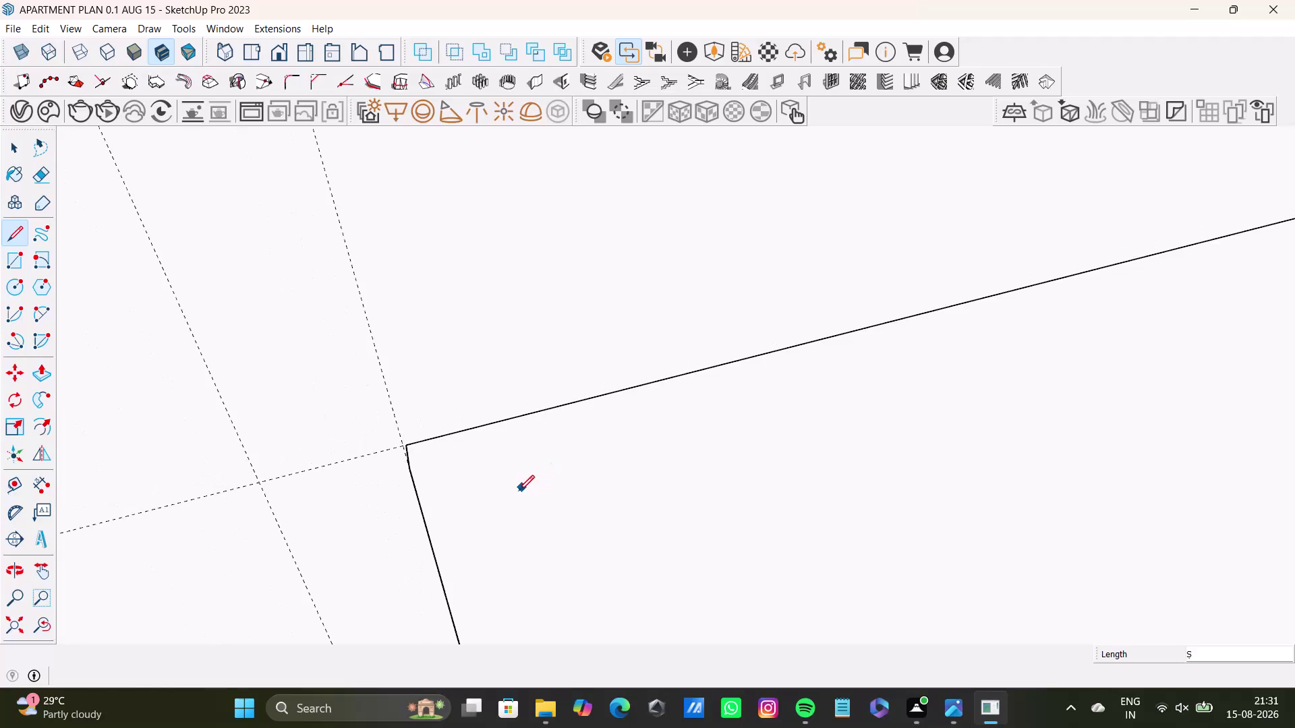
Undo recent edits, try a short edge along the guide line, then cancel it.
key(ctrl+z)
key(ctrl+z)
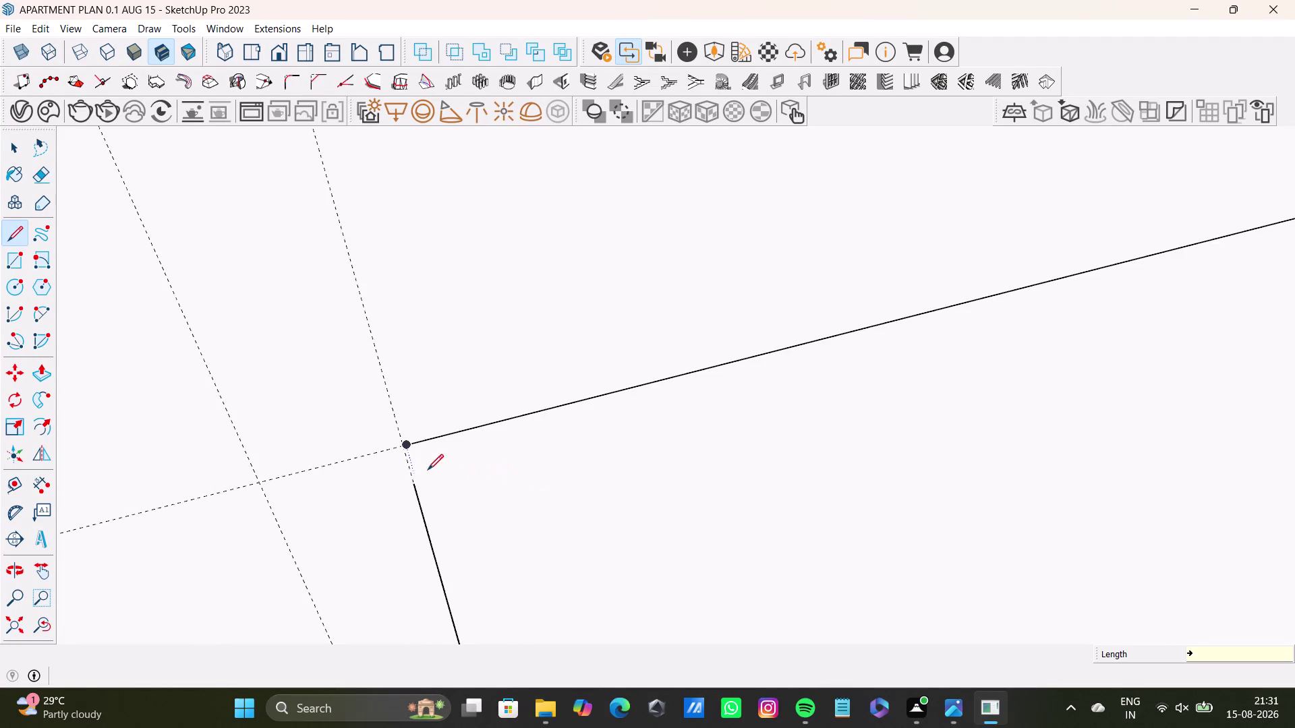
scroll(up, 3)
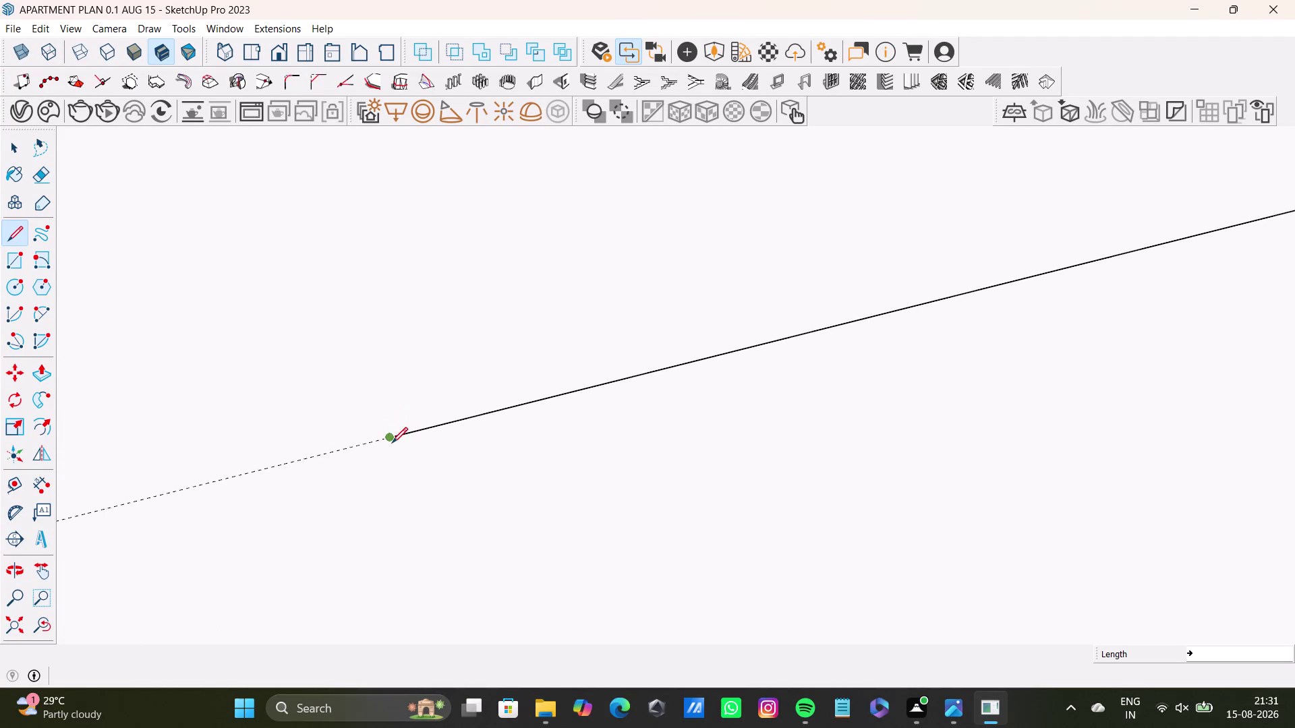
drag(387, 436, 346, 434)
scroll(down, 3)
middle_drag(189, 473, 445, 444)
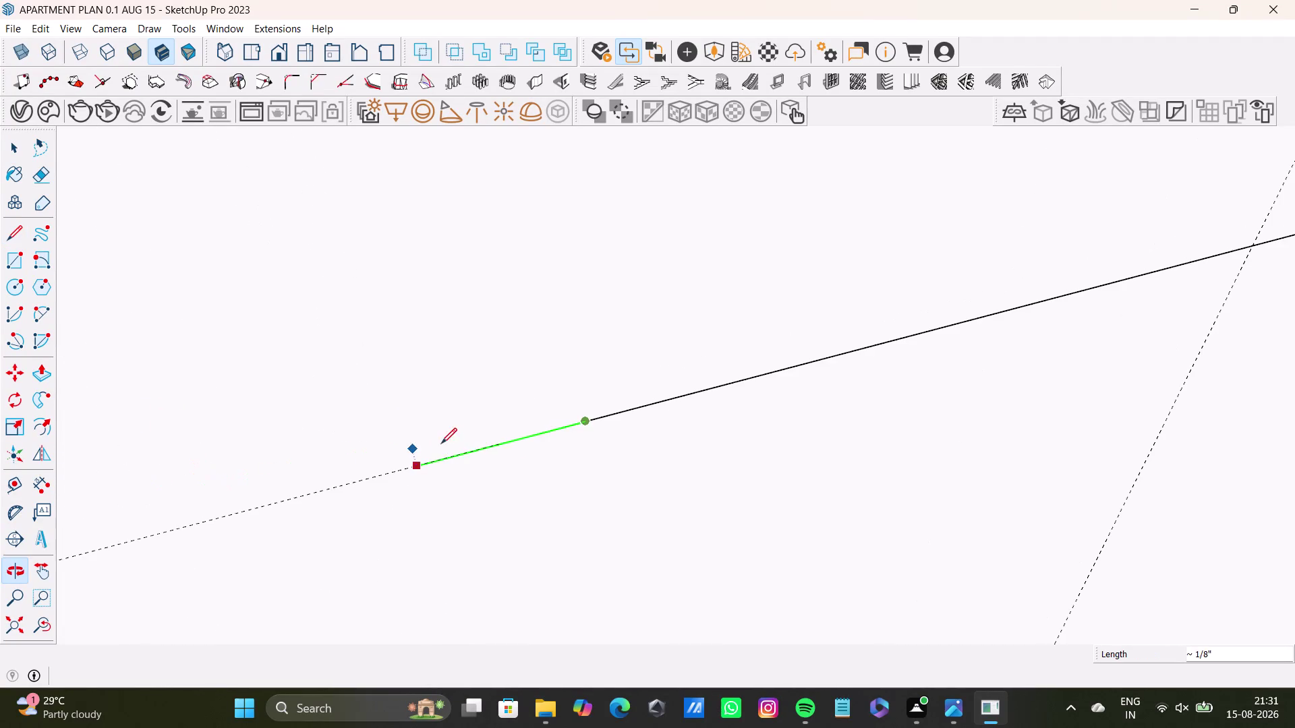
scroll(down, 3)
middle_drag(319, 496, 574, 447)
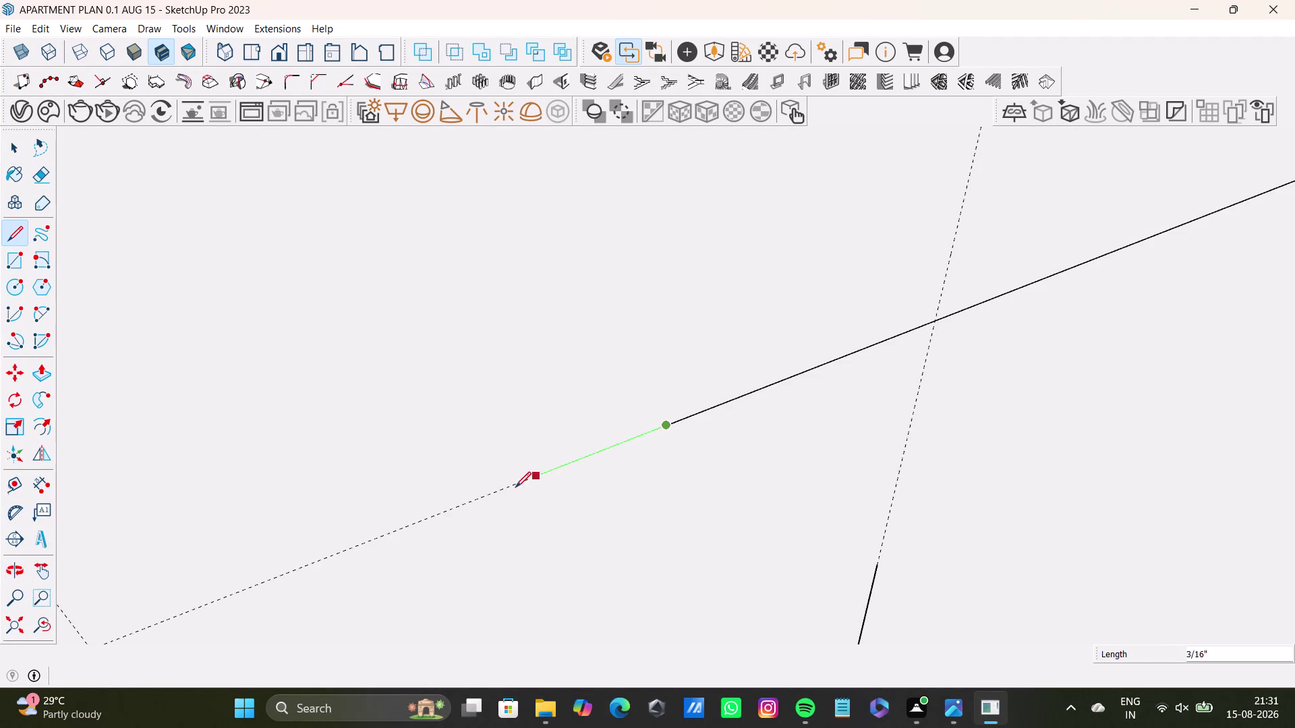
scroll(down, 3)
scroll(down, 3)
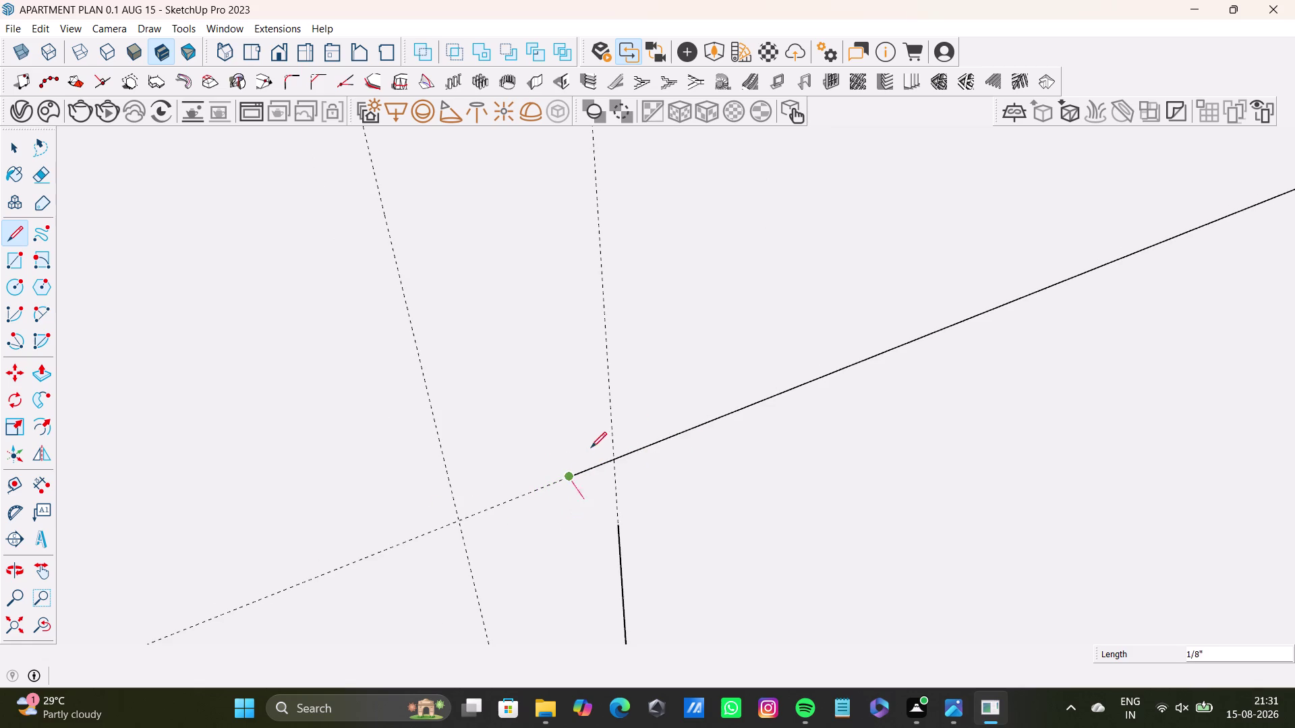
key(ctrl+z)
scroll(up, 3)
scroll(down, 3)
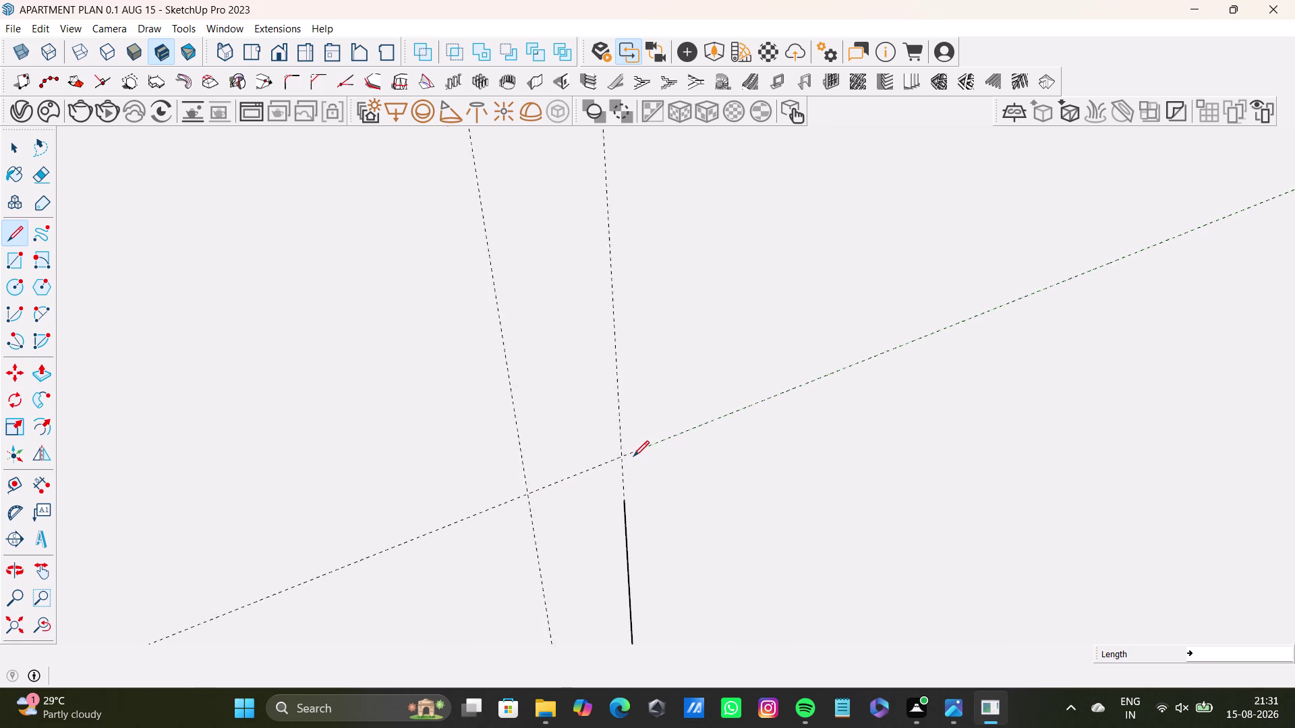
scroll(down, 3)
scroll(up, 3)
scroll(down, 3)
middle_drag(637, 456, 479, 465)
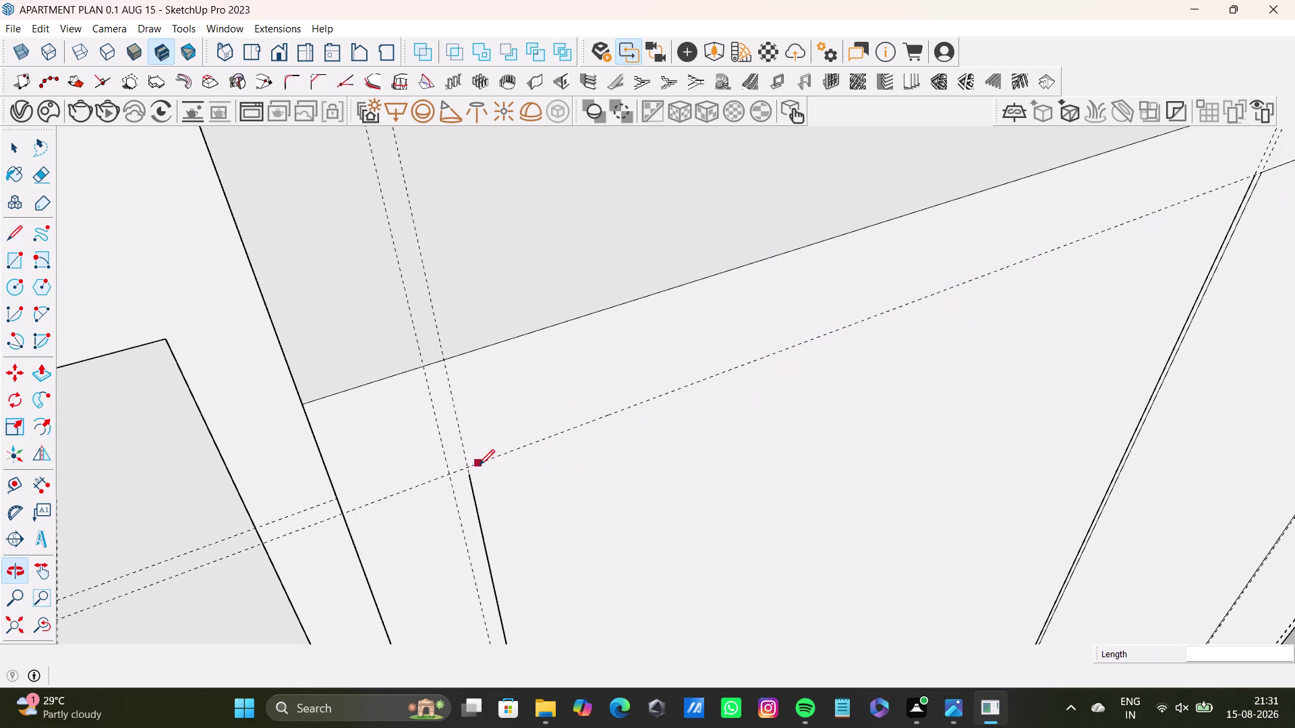
Draw an edge from the door corner to the far guide intersection.
key(l)
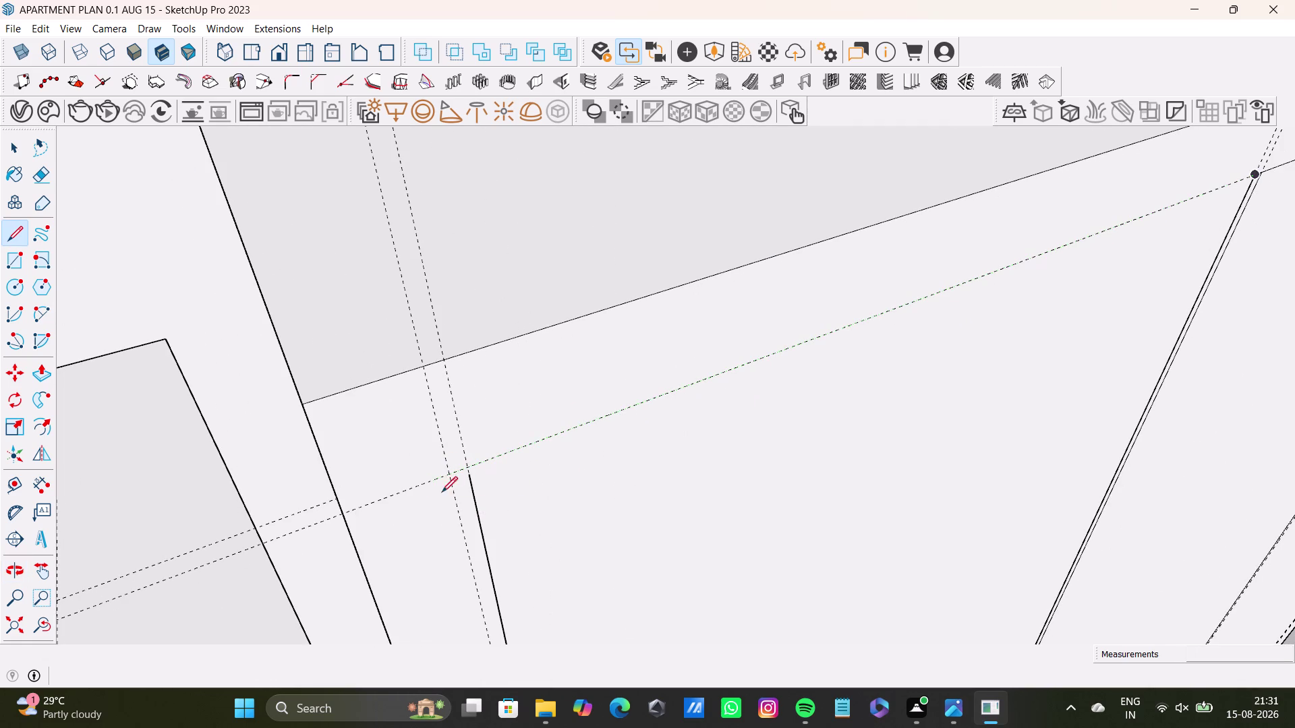
scroll(up, 3)
scroll(up, 3)
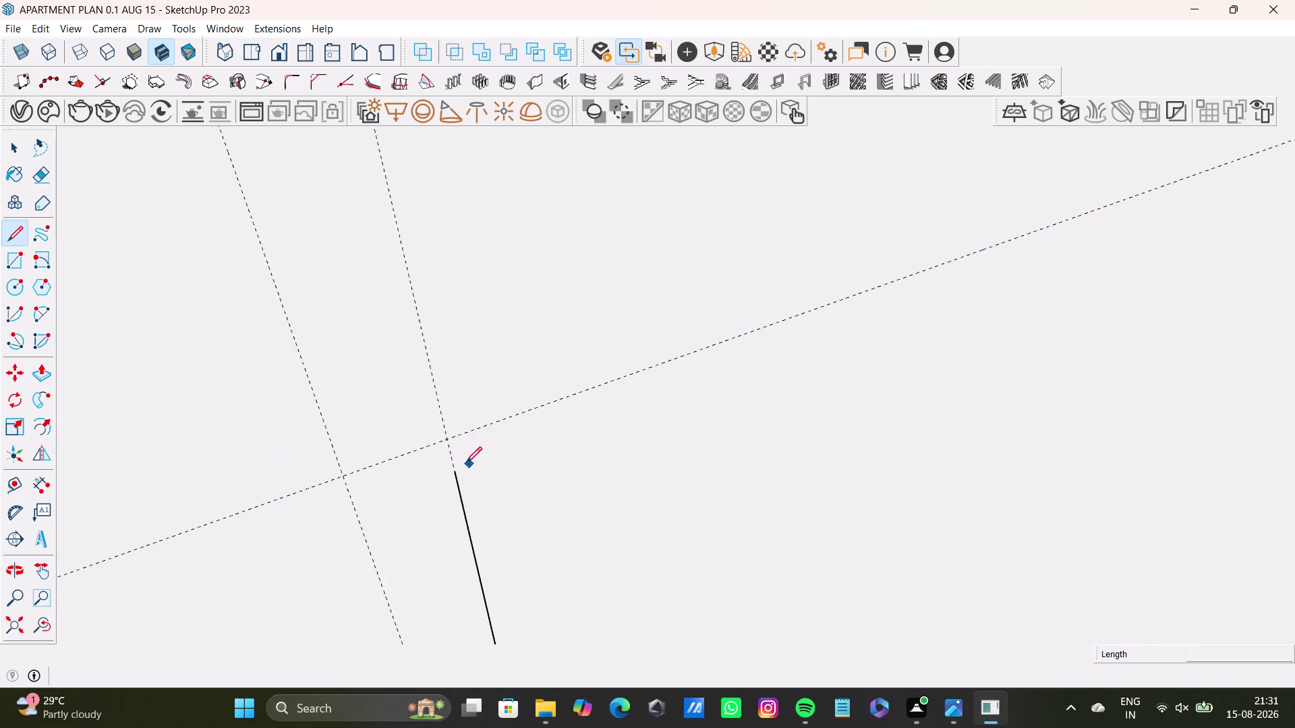
scroll(up, 3)
scroll(up, 3)
click(452, 474)
click(432, 410)
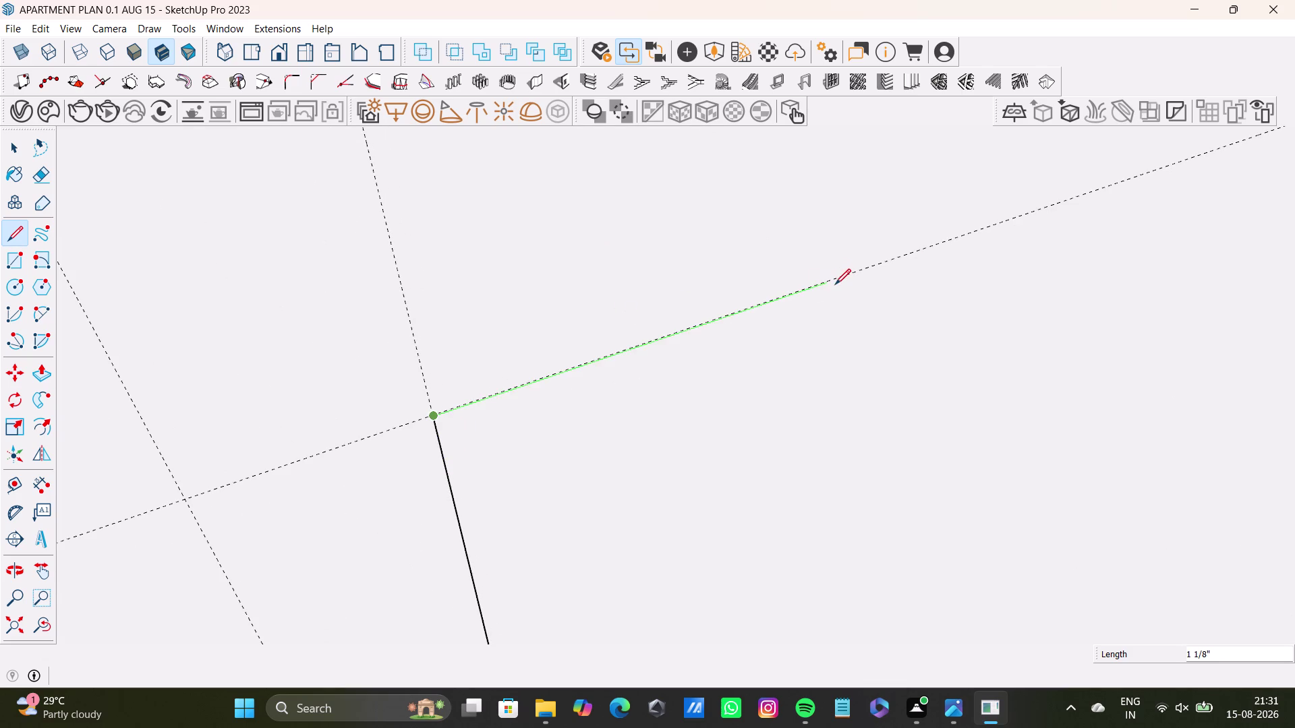
scroll(down, 3)
middle_drag(829, 294, 168, 577)
scroll(down, 3)
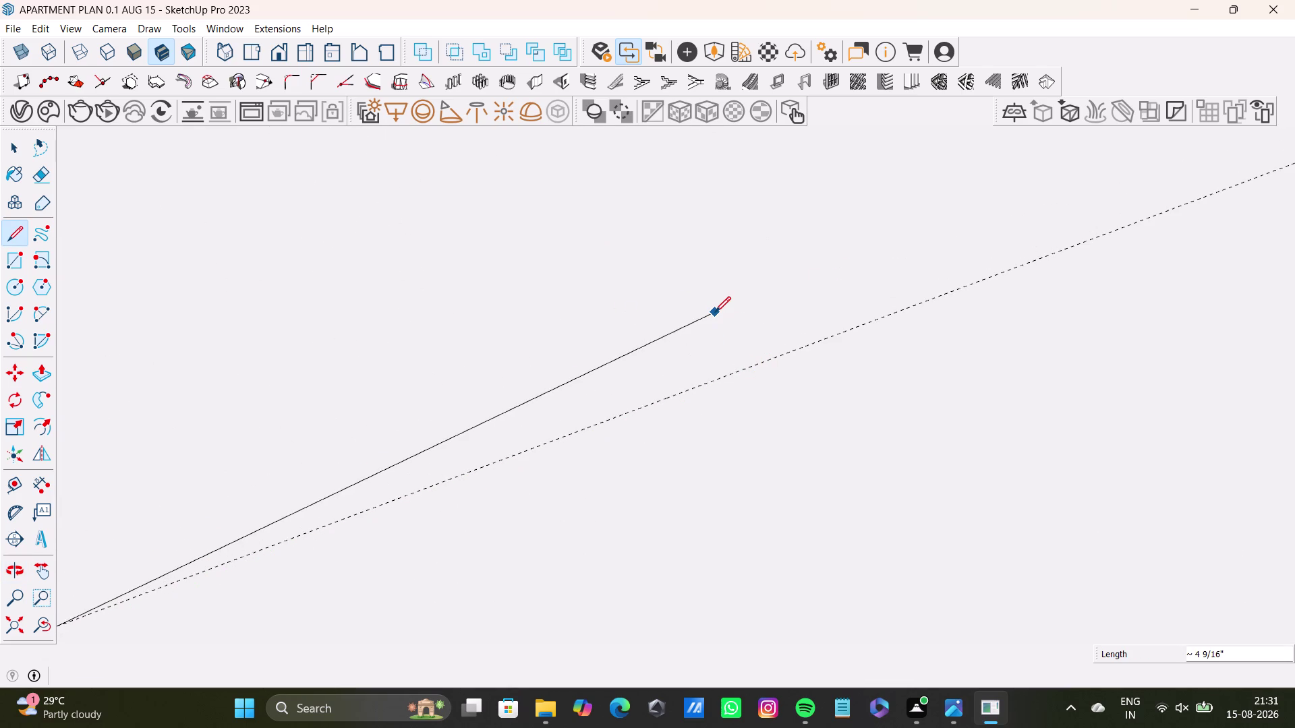
scroll(down, 3)
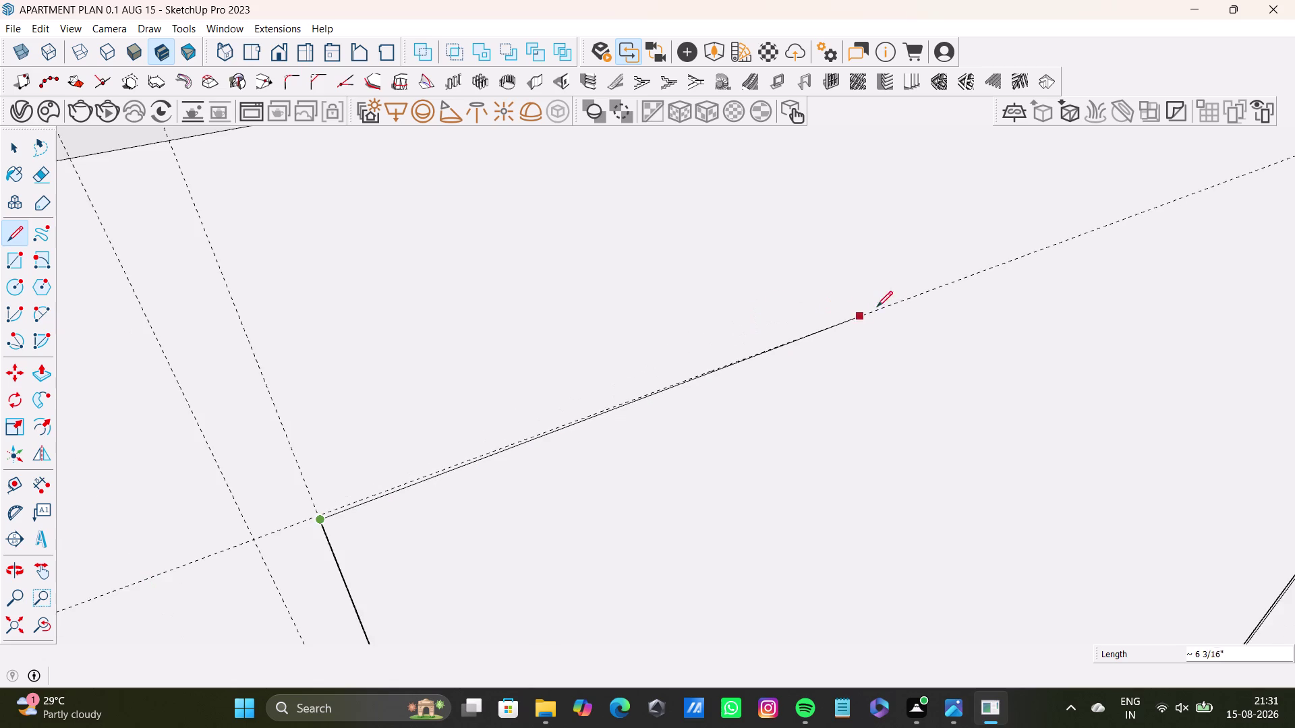
middle_drag(900, 297, 430, 471)
scroll(down, 3)
middle_drag(952, 277, 515, 429)
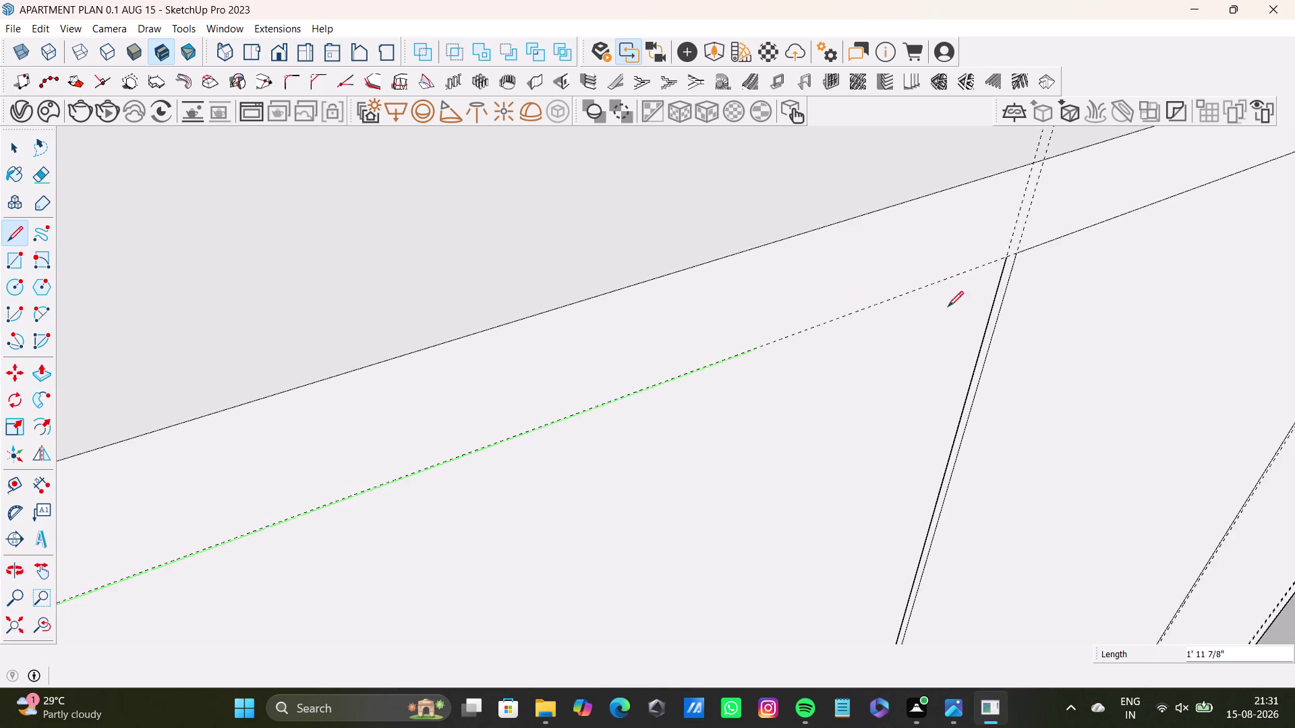
scroll(up, 3)
click(1015, 245)
key(space)
Orbit and pan out to see the whole wardrobe front and panel tops.
scroll(down, 3)
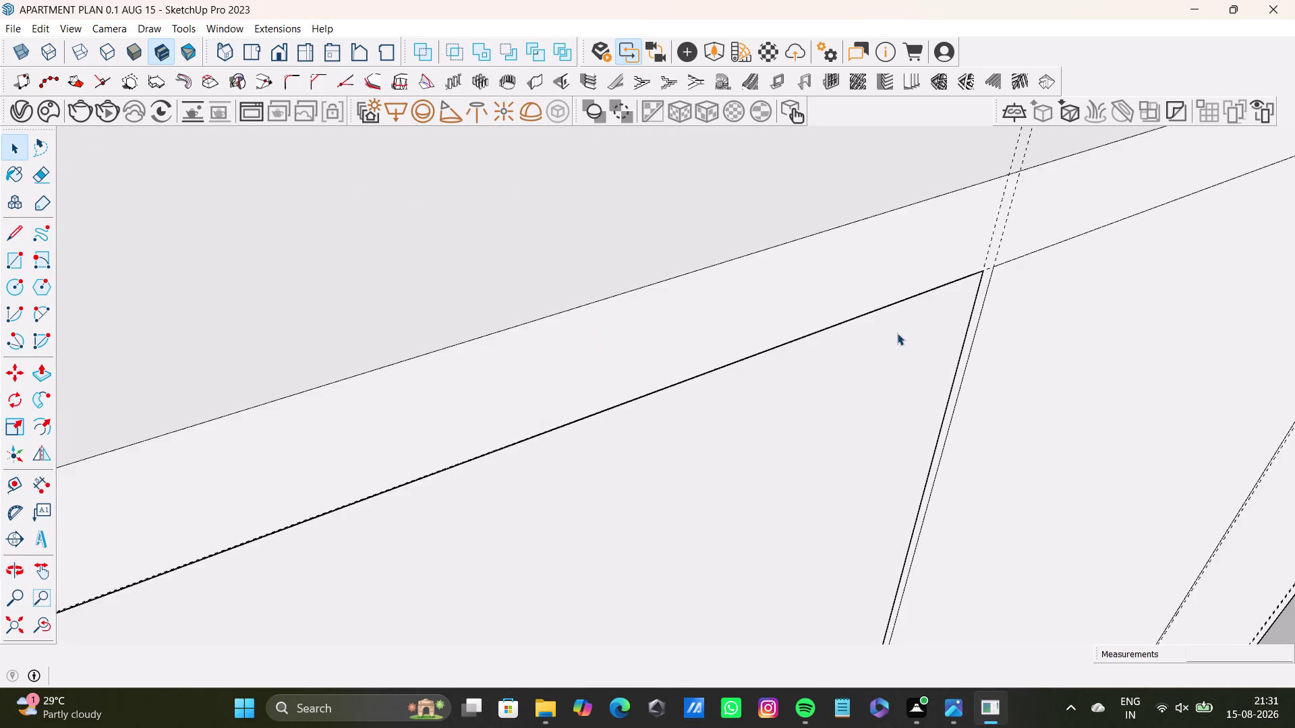
scroll(down, 3)
middle_drag(918, 361, 978, 244)
middle_drag(963, 272, 862, 292)
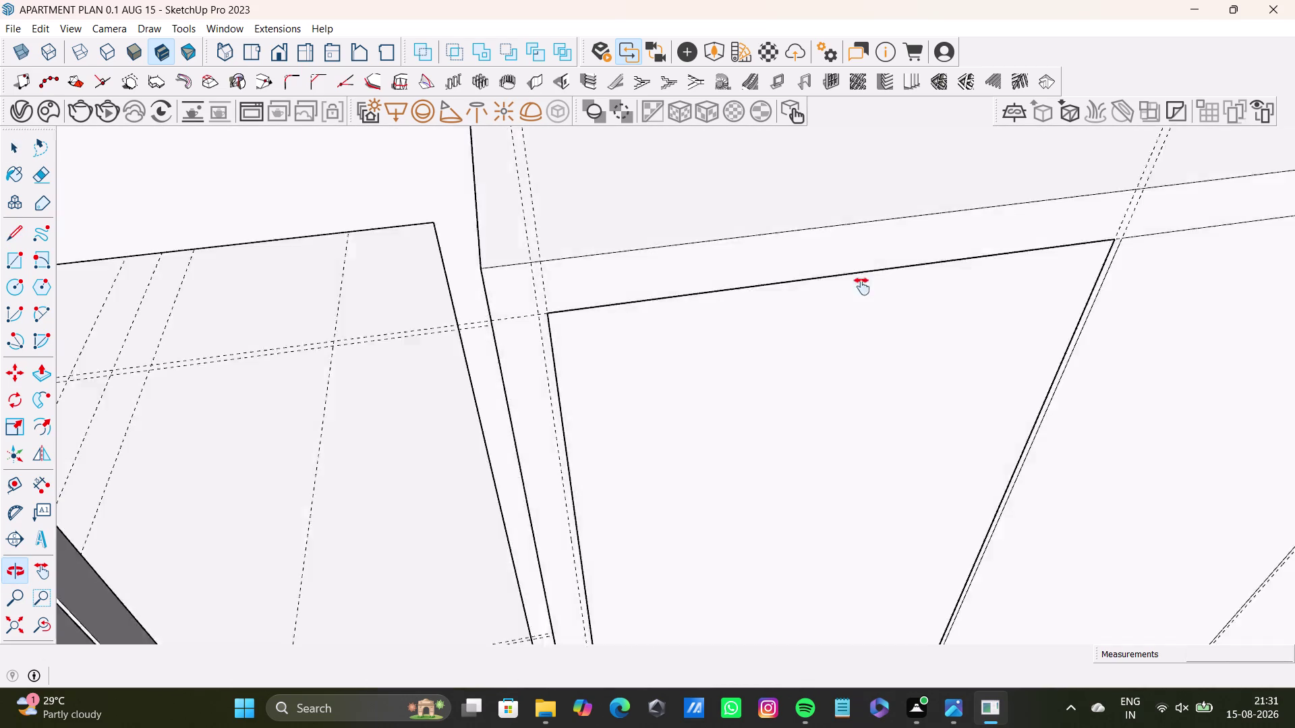
middle_drag(861, 292, 710, 259)
scroll(down, 3)
middle_drag(818, 275, 479, 316)
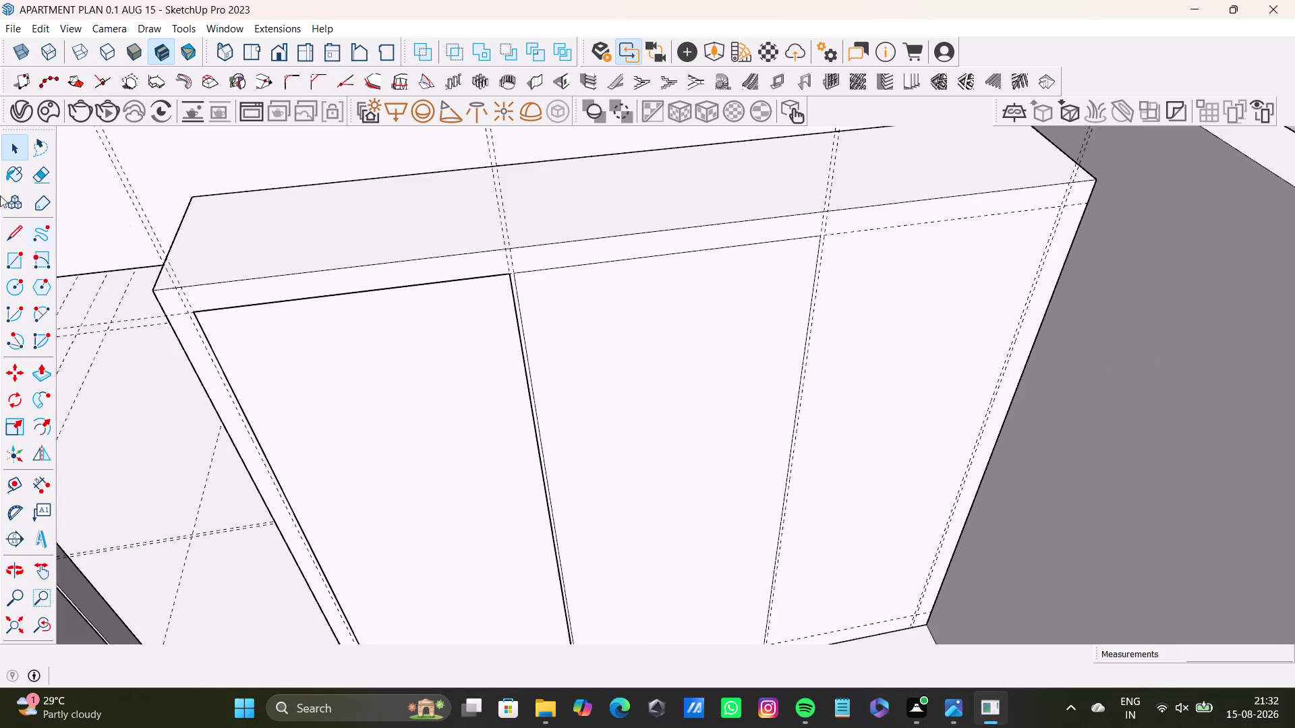
click(12, 263)
scroll(up, 3)
middle_drag(932, 309, 810, 317)
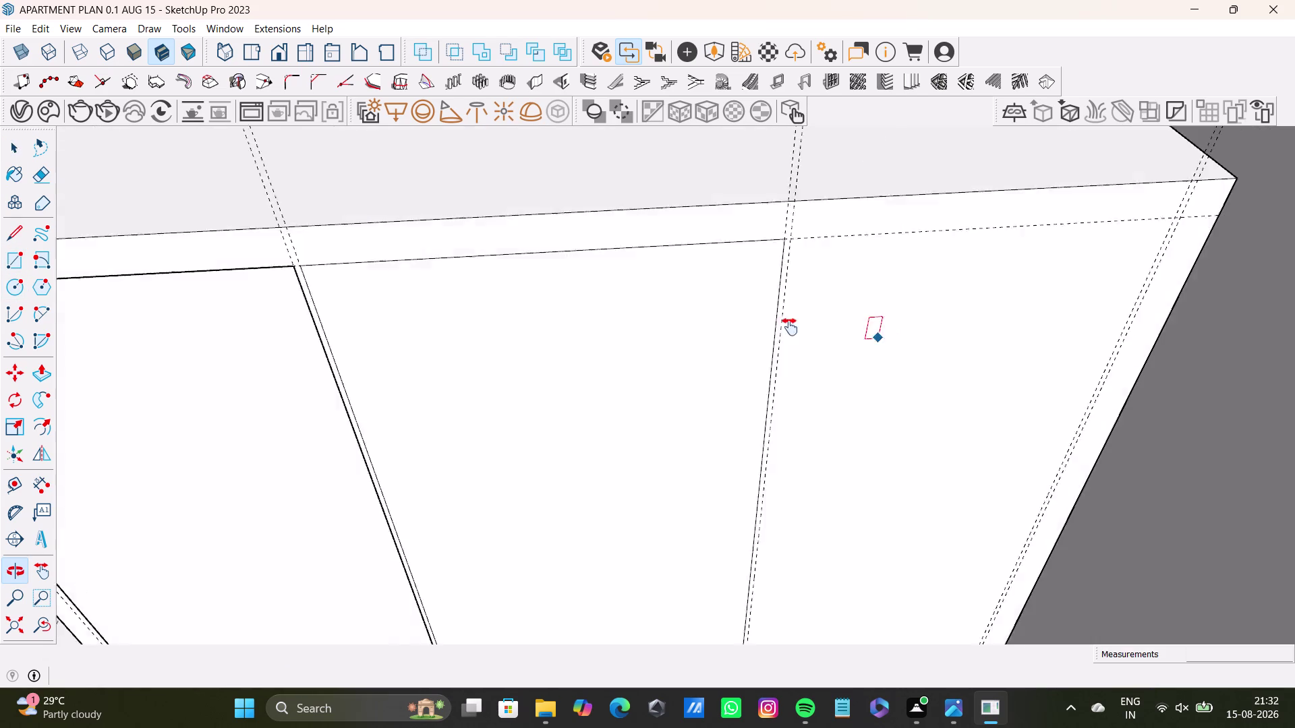
middle_drag(810, 316, 754, 338)
scroll(up, 3)
Anchor a panel rectangle at the top corner and reselect the Rectangle tool.
click(726, 249)
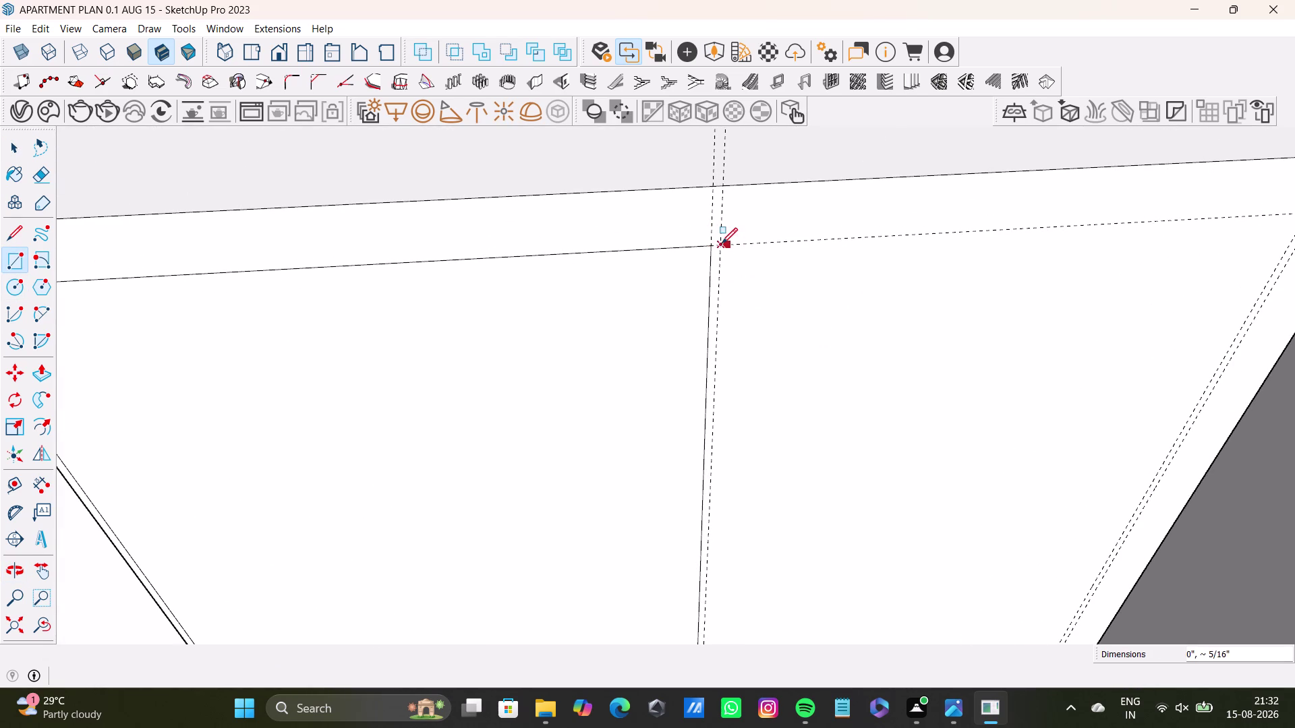
click(721, 243)
key(space)
drag(13, 258, 23, 258)
scroll(up, 3)
click(660, 251)
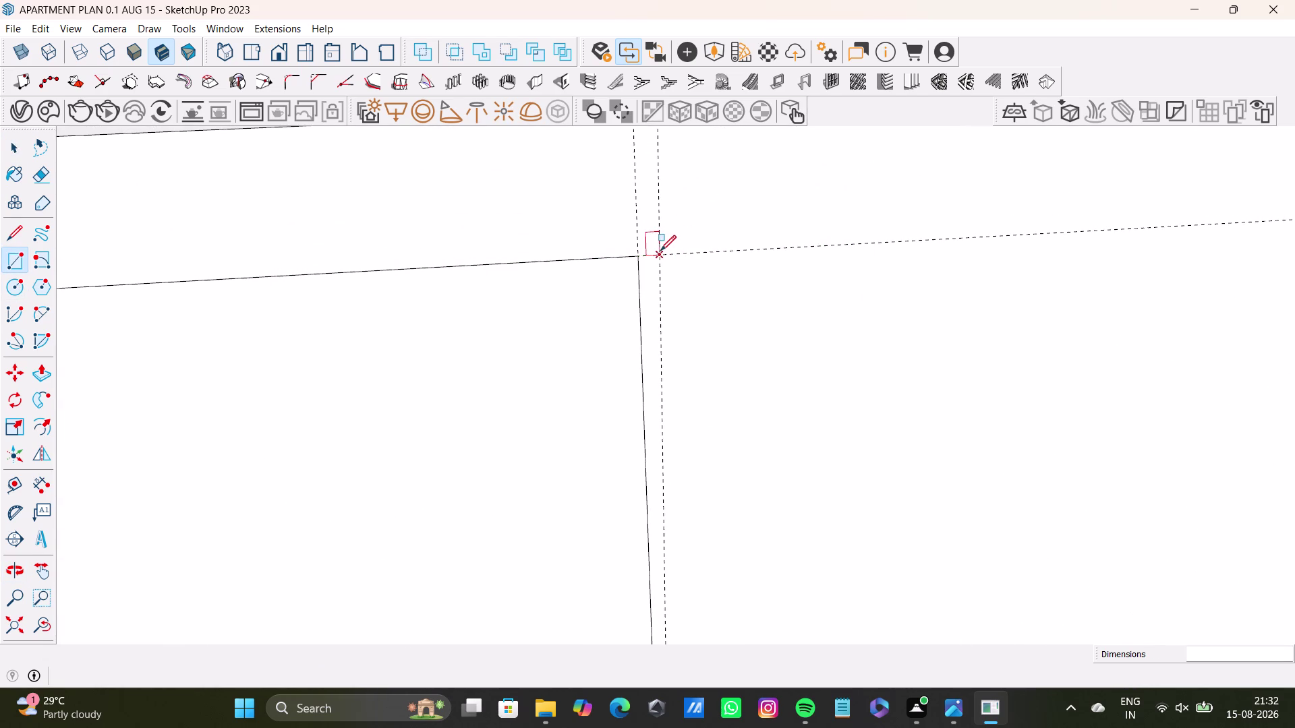
scroll(down, 3)
middle_drag(1205, 227, 249, 287)
scroll(down, 3)
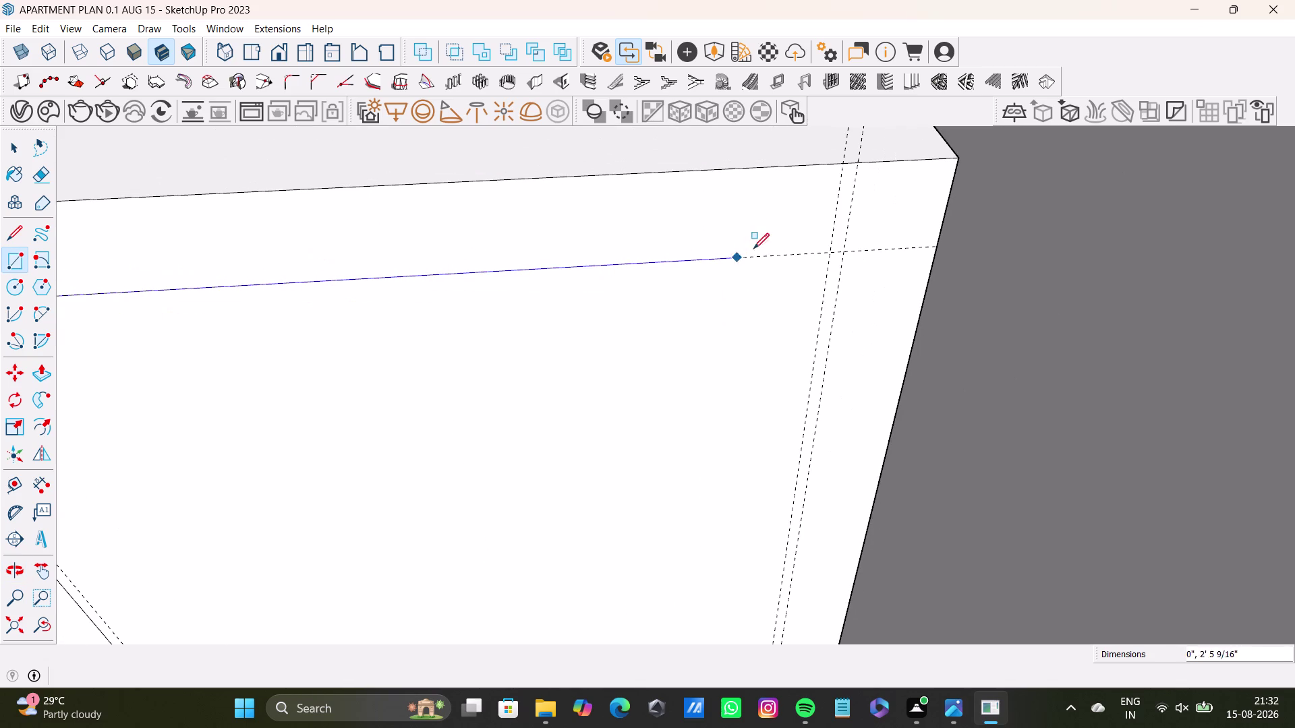
Draw a door rectangle from the top corner to the bottom guide intersection.
click(830, 247)
scroll(down, 3)
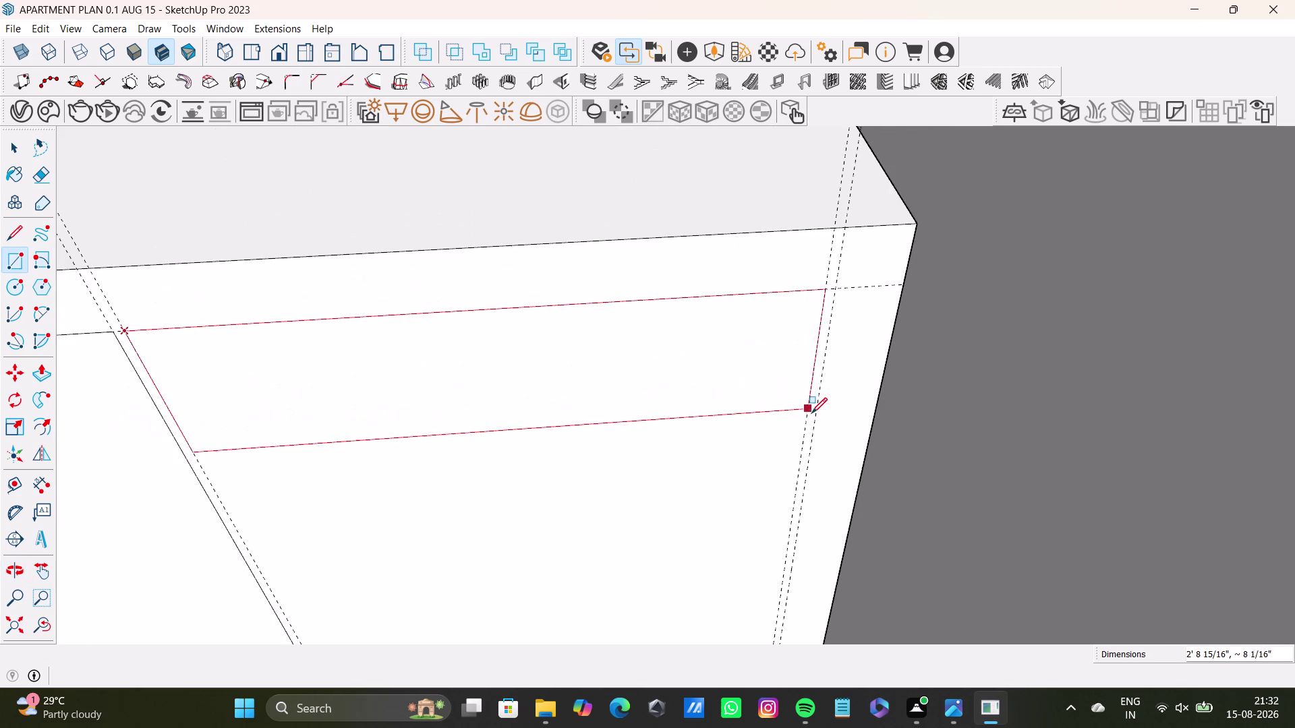
middle_drag(811, 413, 833, 191)
scroll(down, 3)
middle_drag(797, 444, 787, 171)
scroll(down, 3)
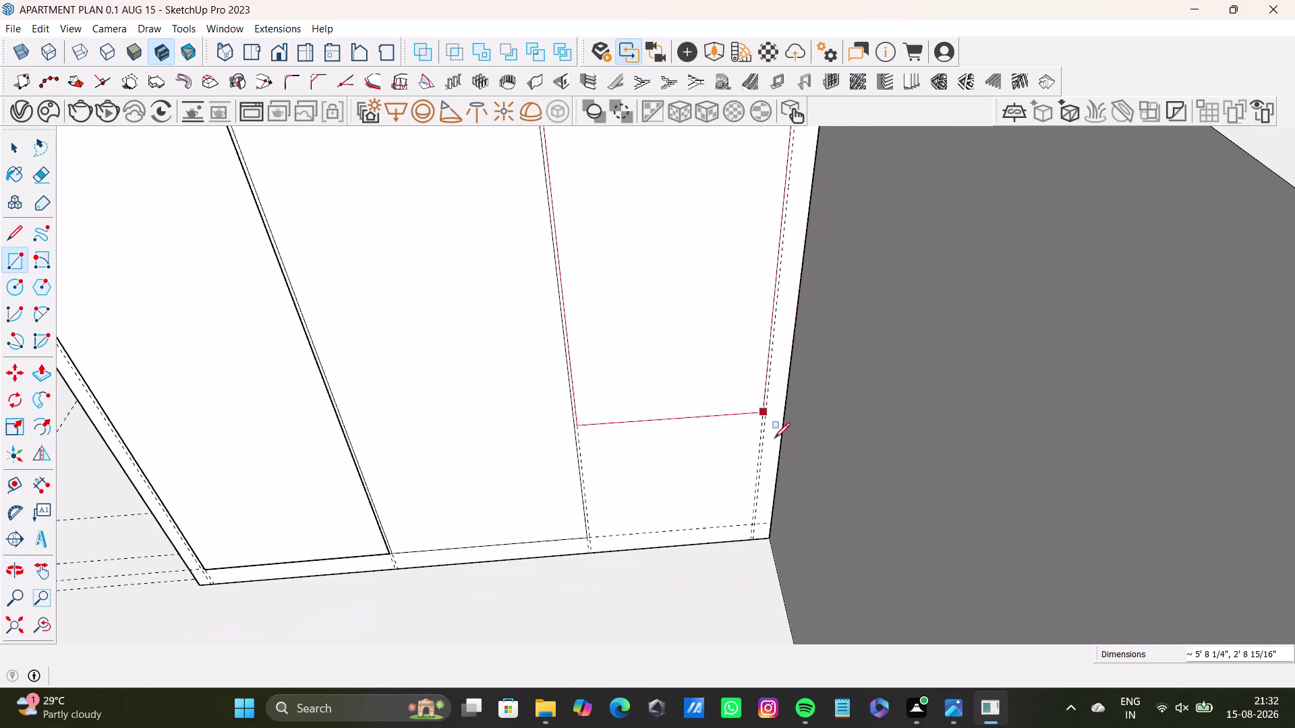
scroll(up, 3)
scroll(up, 3)
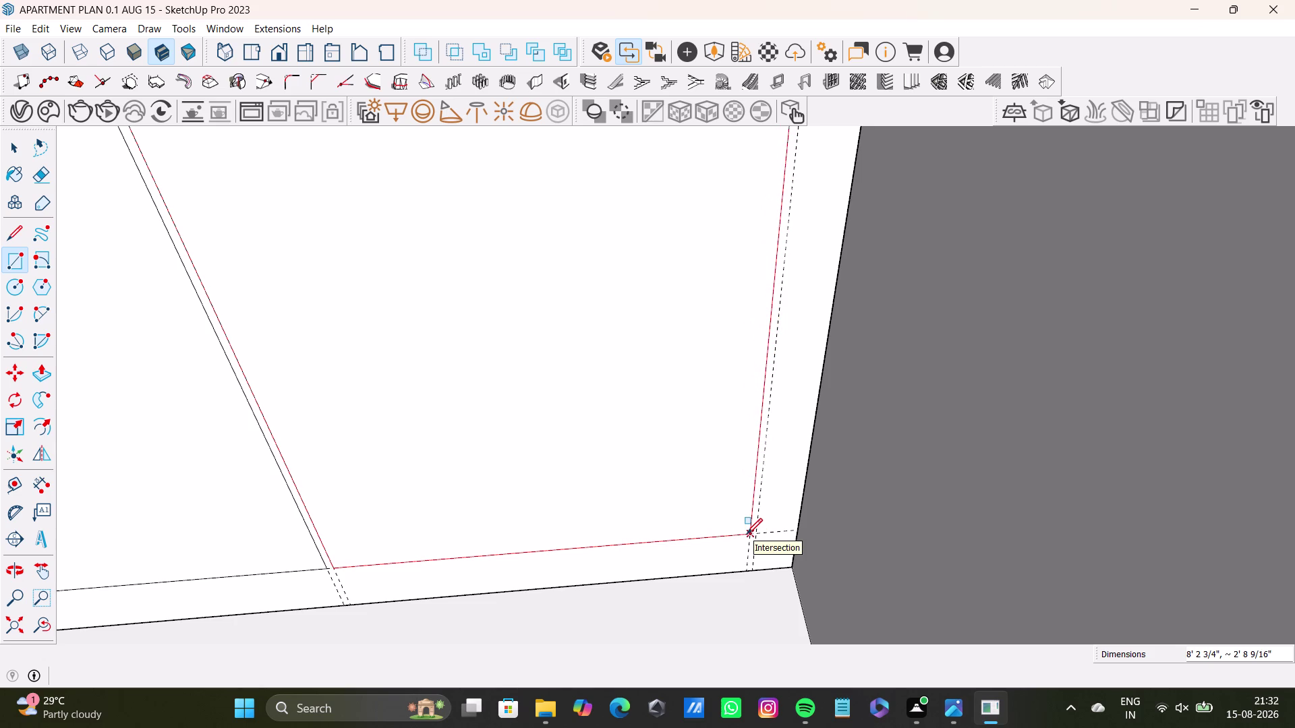
click(747, 534)
key(space)
scroll(down, 3)
middle_drag(384, 347, 783, 456)
scroll(down, 3)
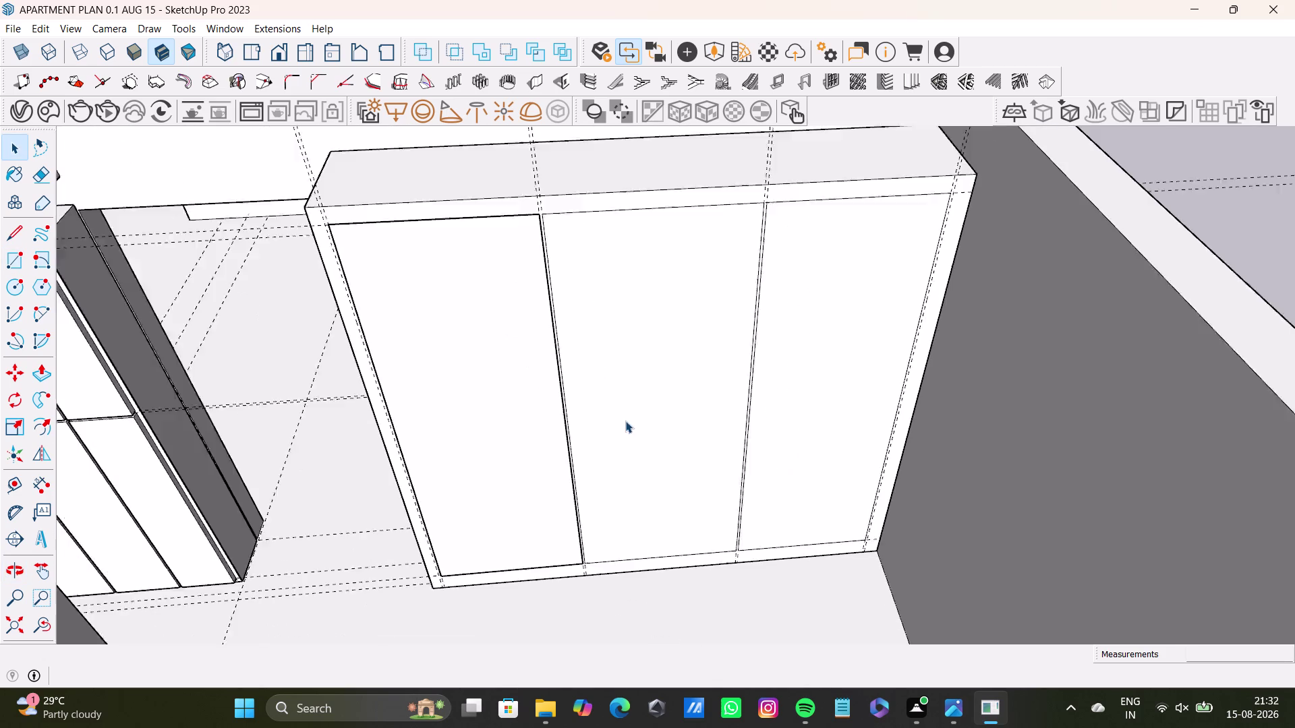
Select the left door face and inset its outline with Offset to form a border.
scroll(down, 3)
middle_drag(629, 421, 650, 491)
key(space)
click(479, 430)
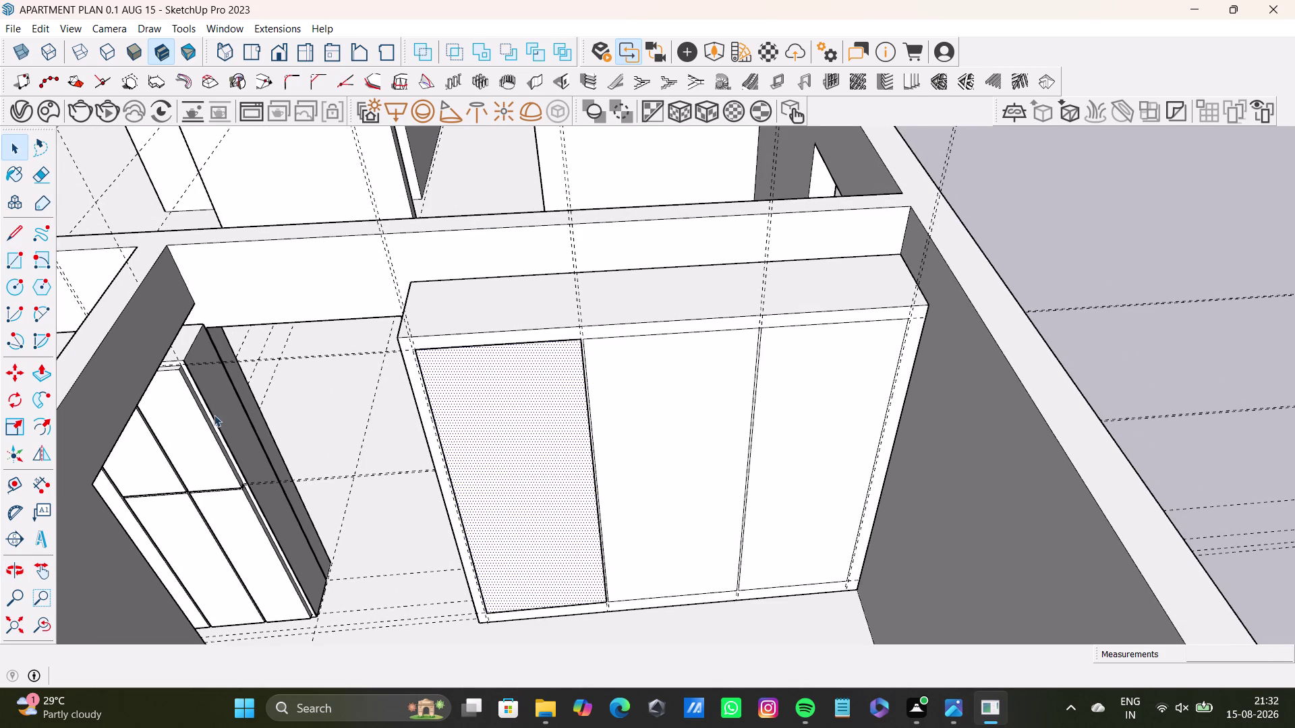
drag(40, 427, 47, 426)
drag(493, 426, 443, 432)
key(space)
scroll(up, 3)
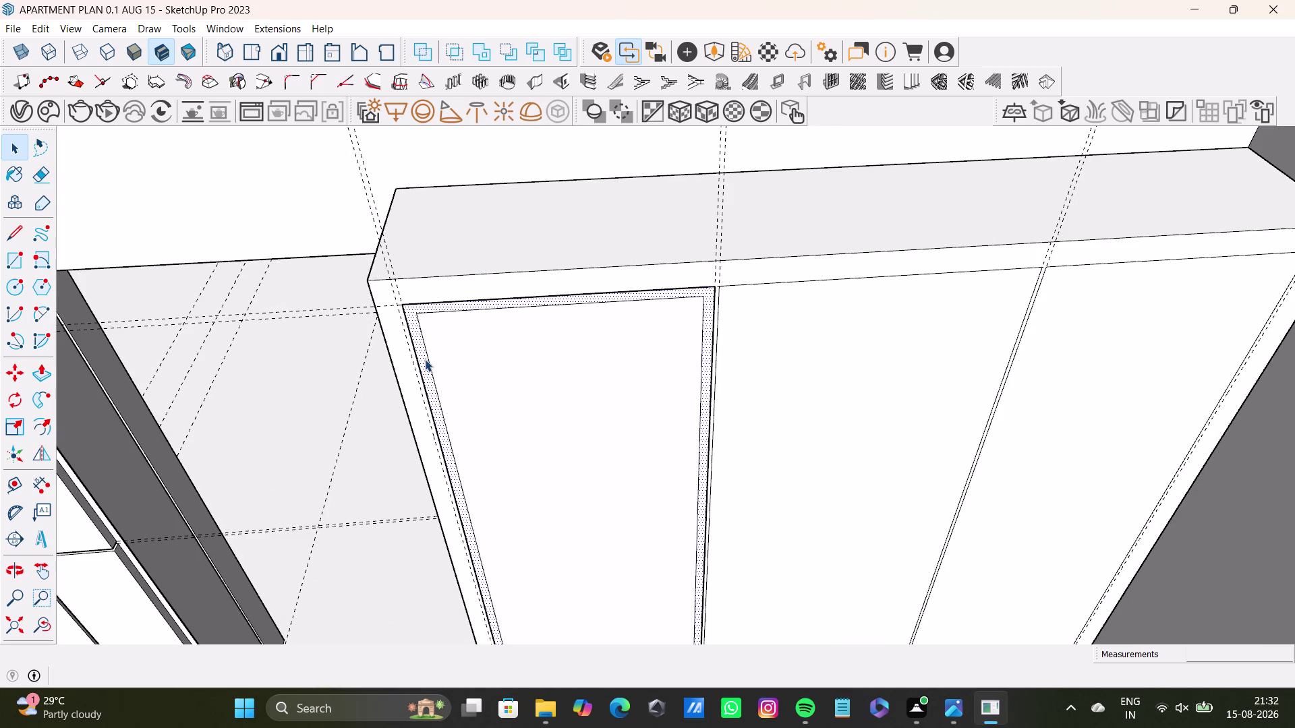
Push/Pull the thin border strip out about 1 inch into a raised frame.
click(425, 360)
click(421, 364)
key(p)
drag(416, 366, 414, 376)
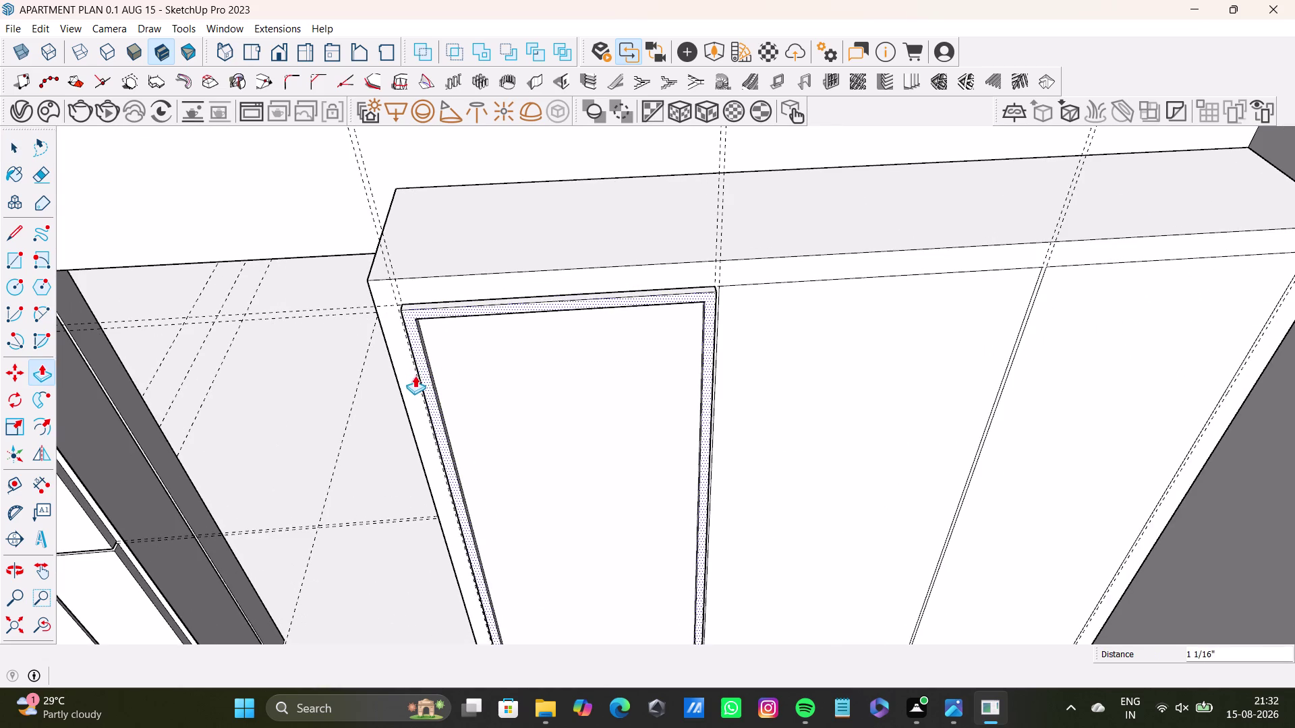
drag(414, 376, 411, 385)
key(space)
scroll(down, 3)
middle_drag(463, 411, 524, 259)
middle_drag(613, 359, 426, 348)
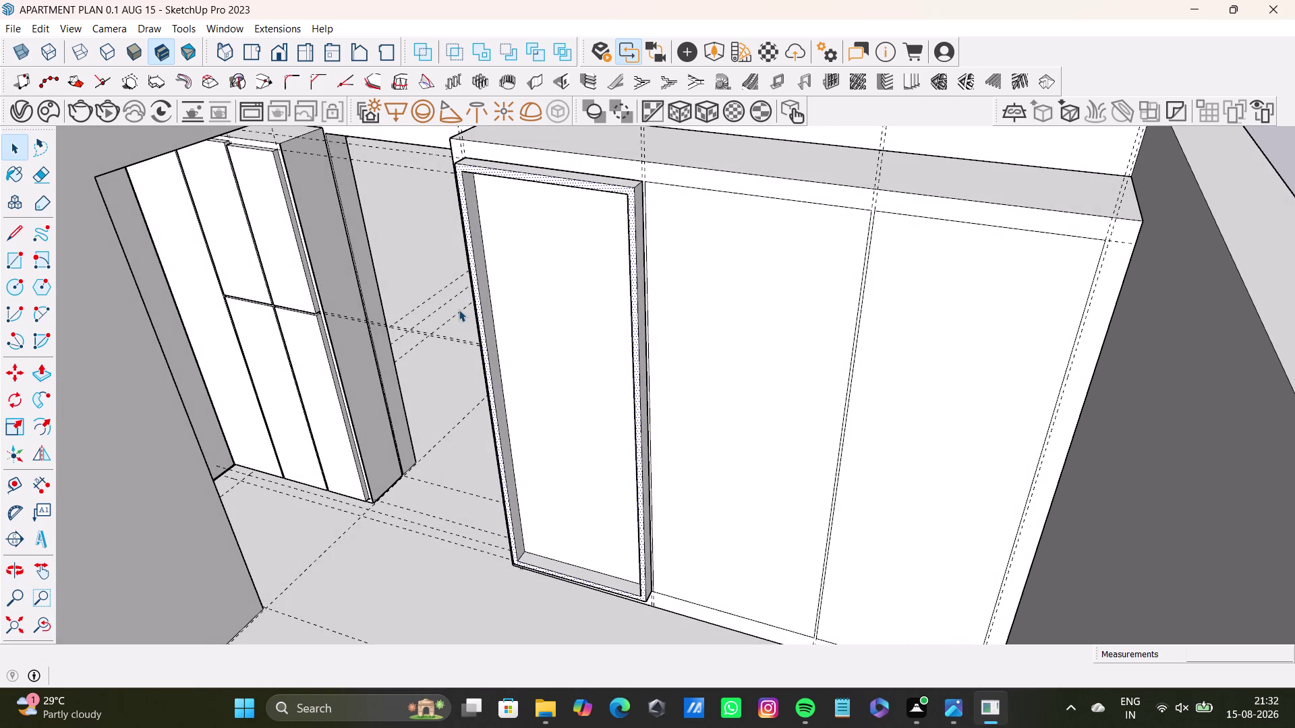